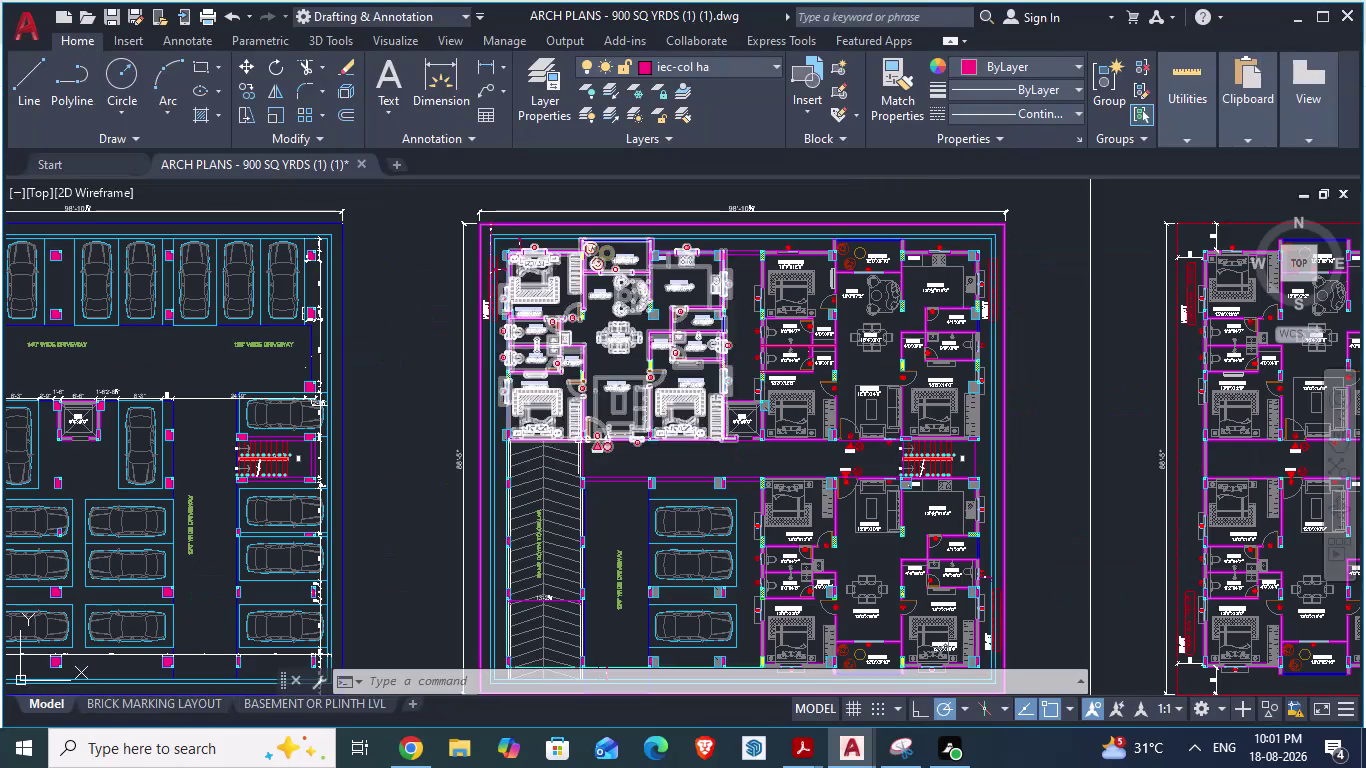
Zoom in on the floor plan to check the top-left unit's matching furniture layout.
scroll(up, 3)
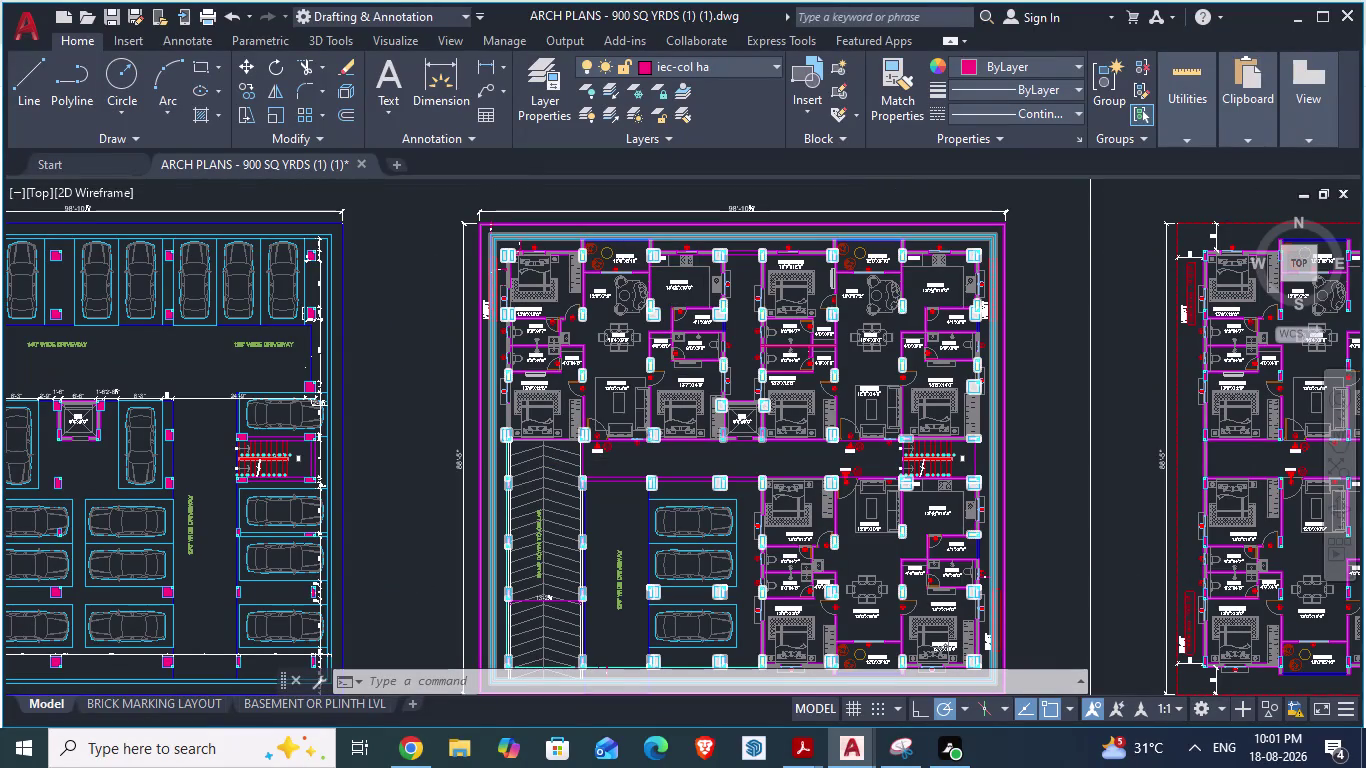